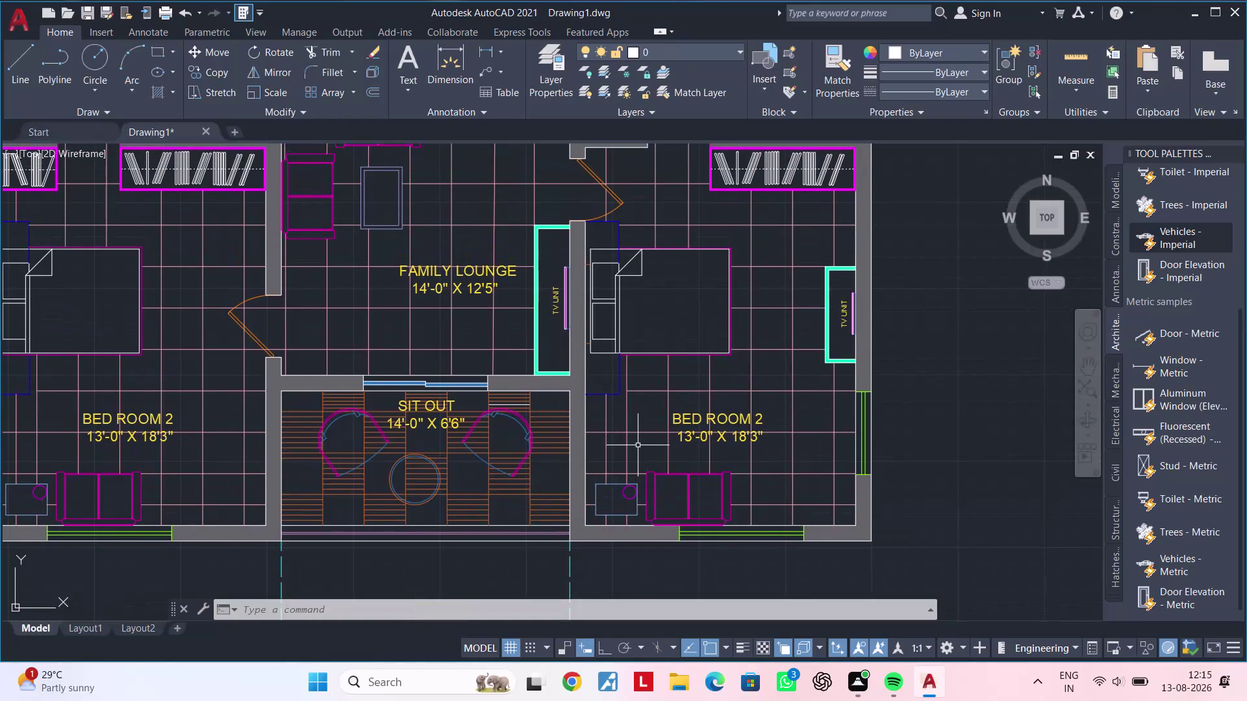
Start the Extend (EX) command, then cancel it and centre the whole floor plan.
scroll(up, 3)
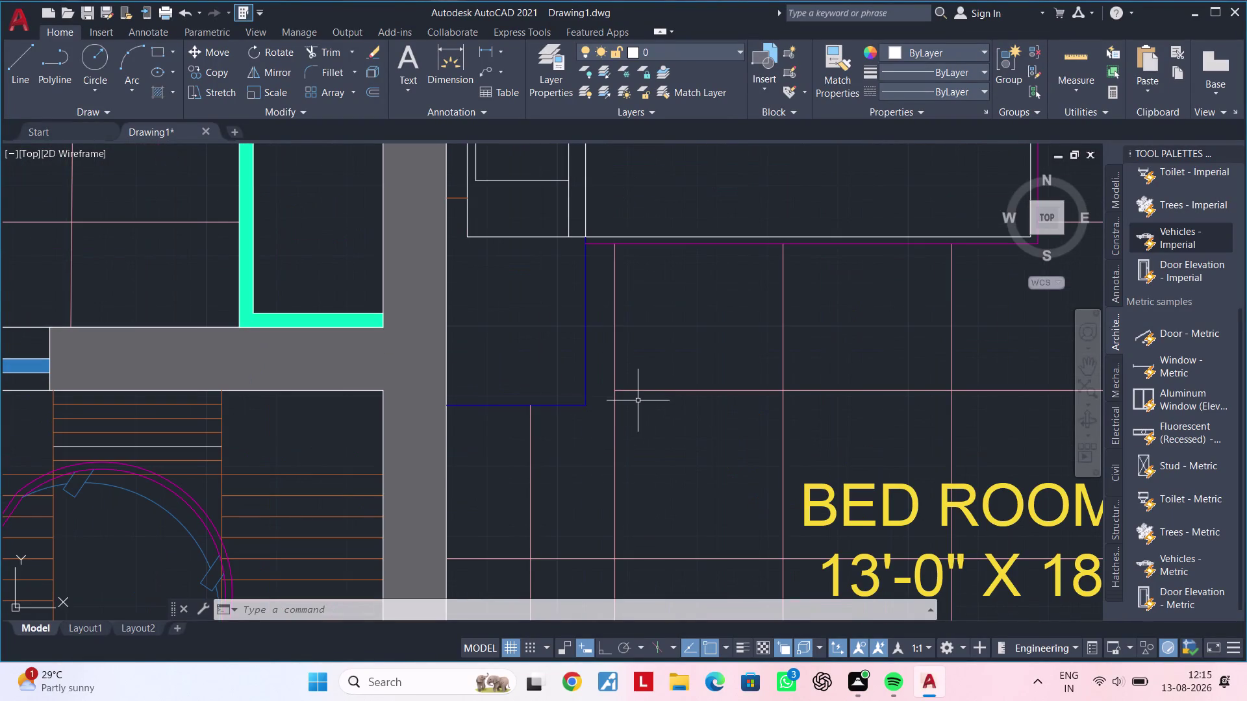
text(EX)
key(space)
click(641, 390)
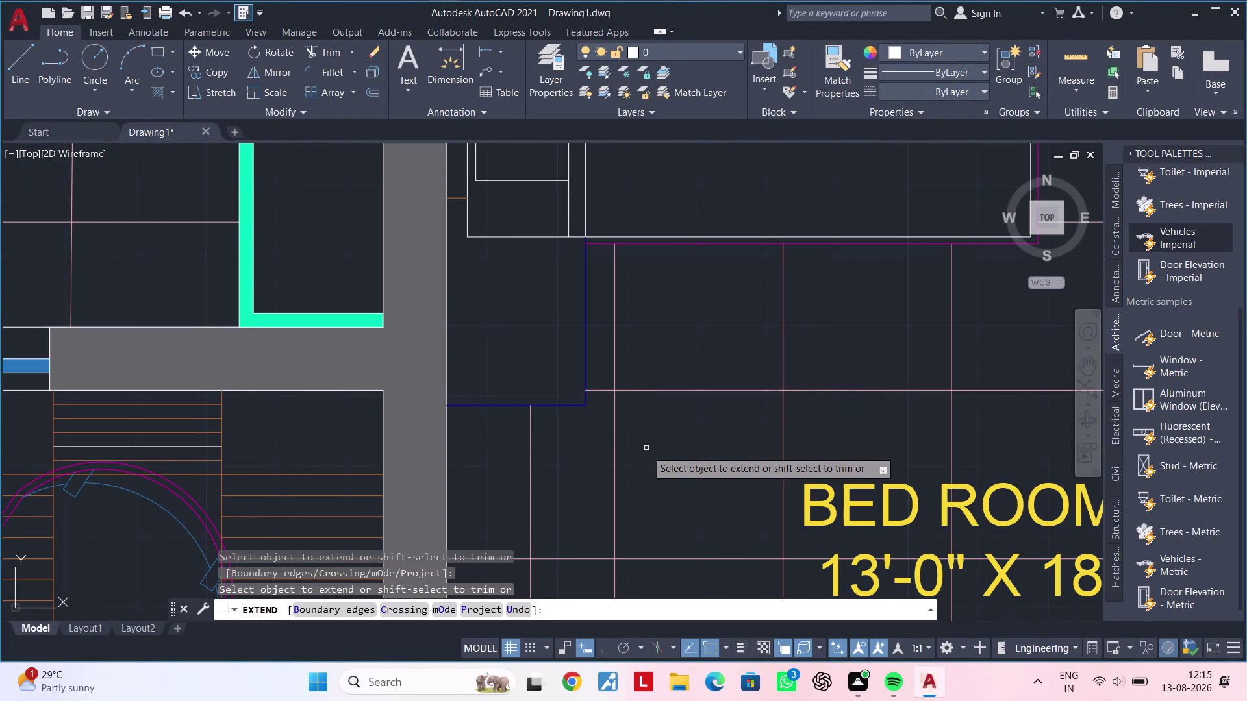
scroll(down, 3)
middle_drag(653, 453, 602, 450)
scroll(down, 3)
key(Escape)
key(Escape)
scroll(down, 3)
middle_drag(607, 446, 563, 440)
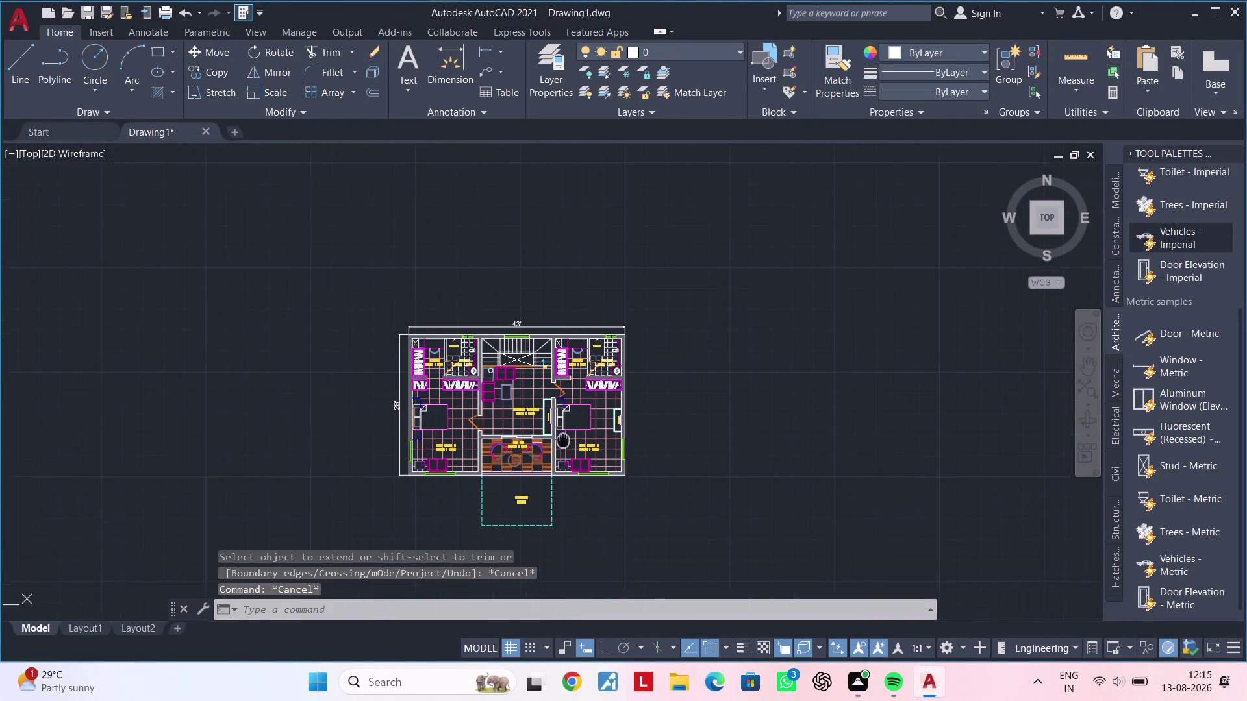
middle_drag(564, 440, 557, 435)
key(Escape)
Select the whole plan and run OVERKILL, deleting its four overlapping segments.
drag(314, 262, 333, 288)
click(741, 528)
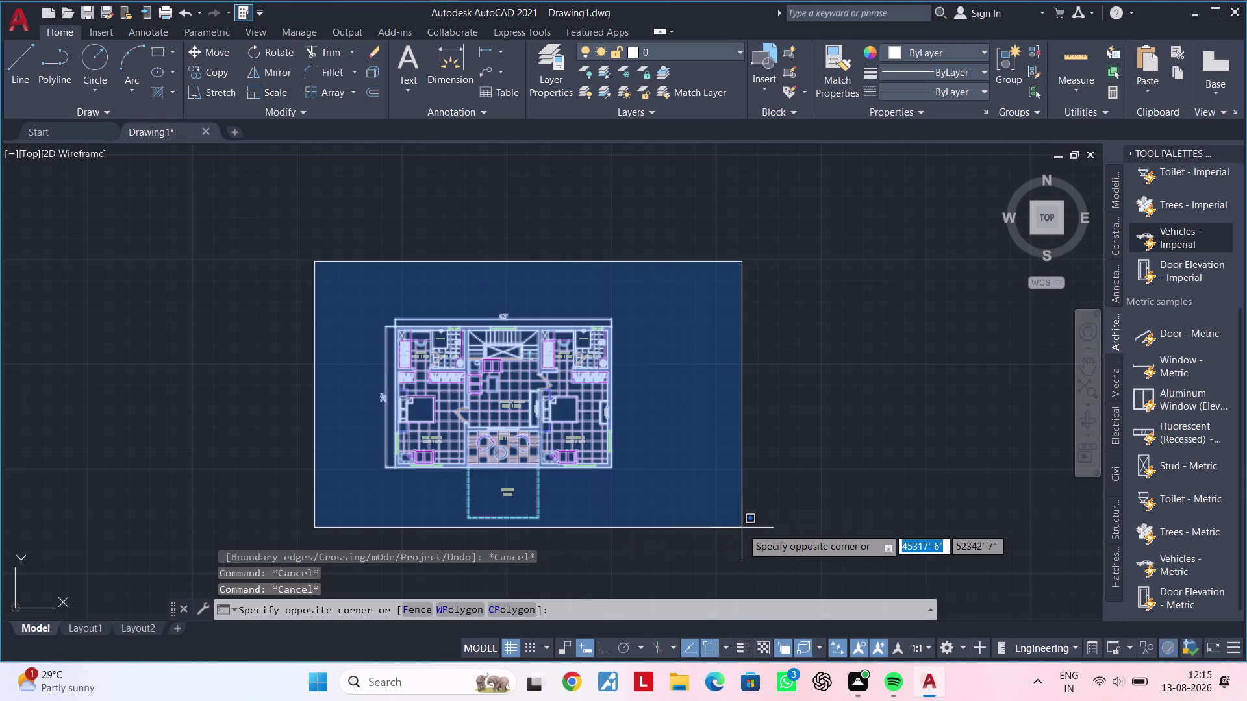
key(o)
text(V)
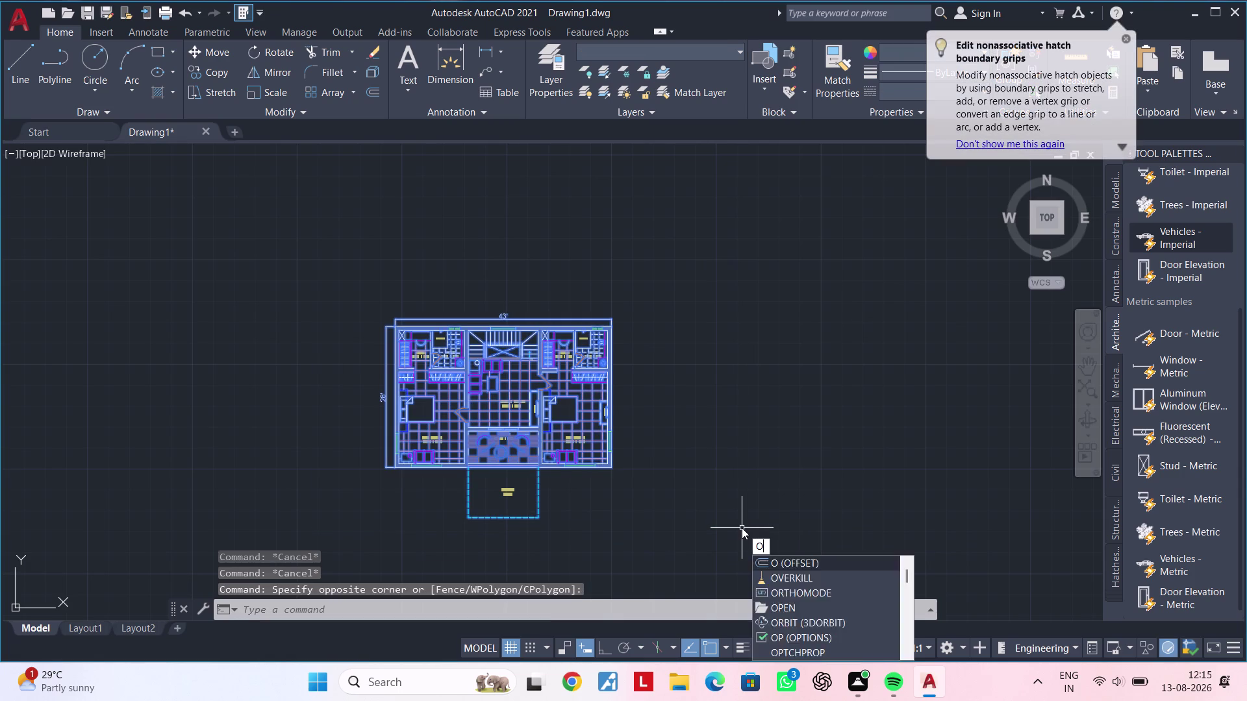
text(ERKILL)
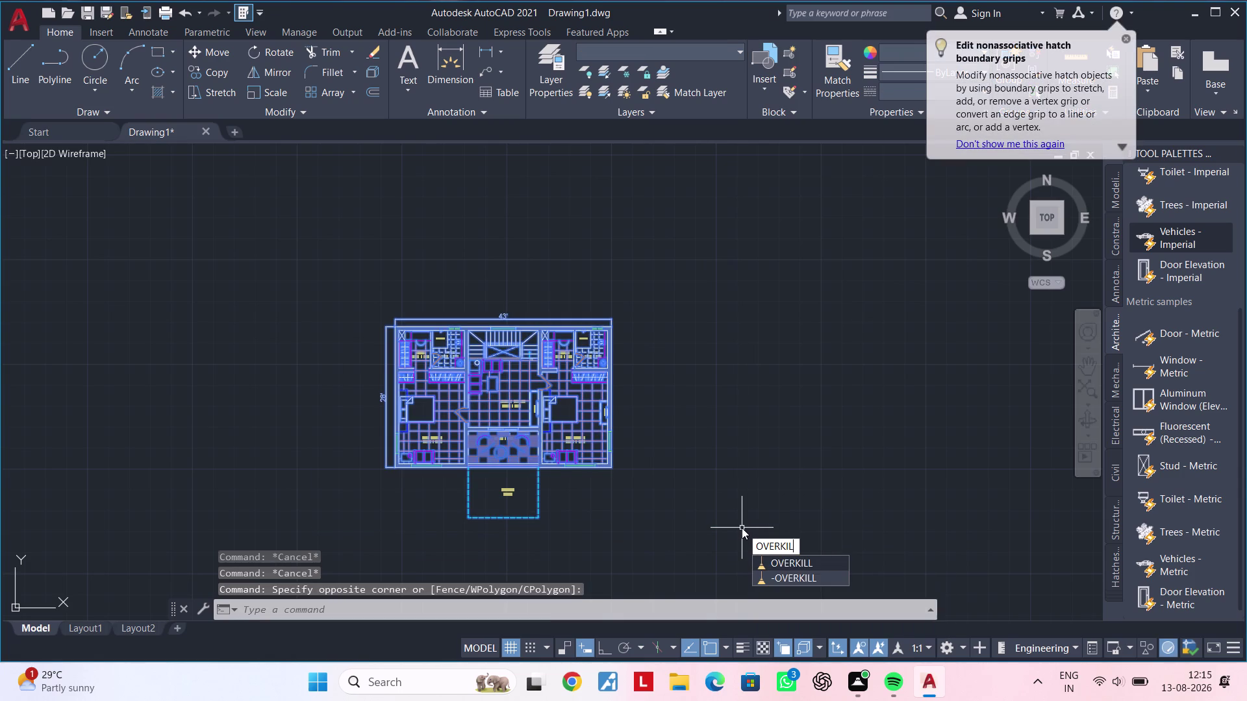
text(S)
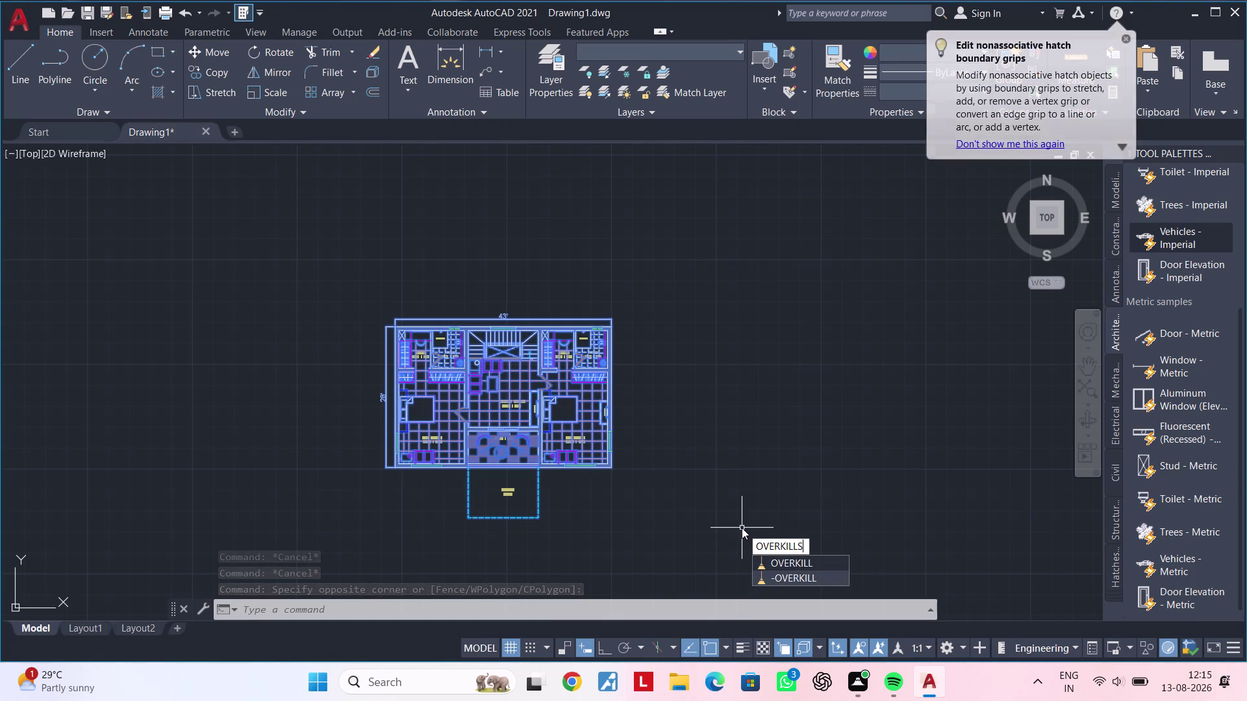
key(Return)
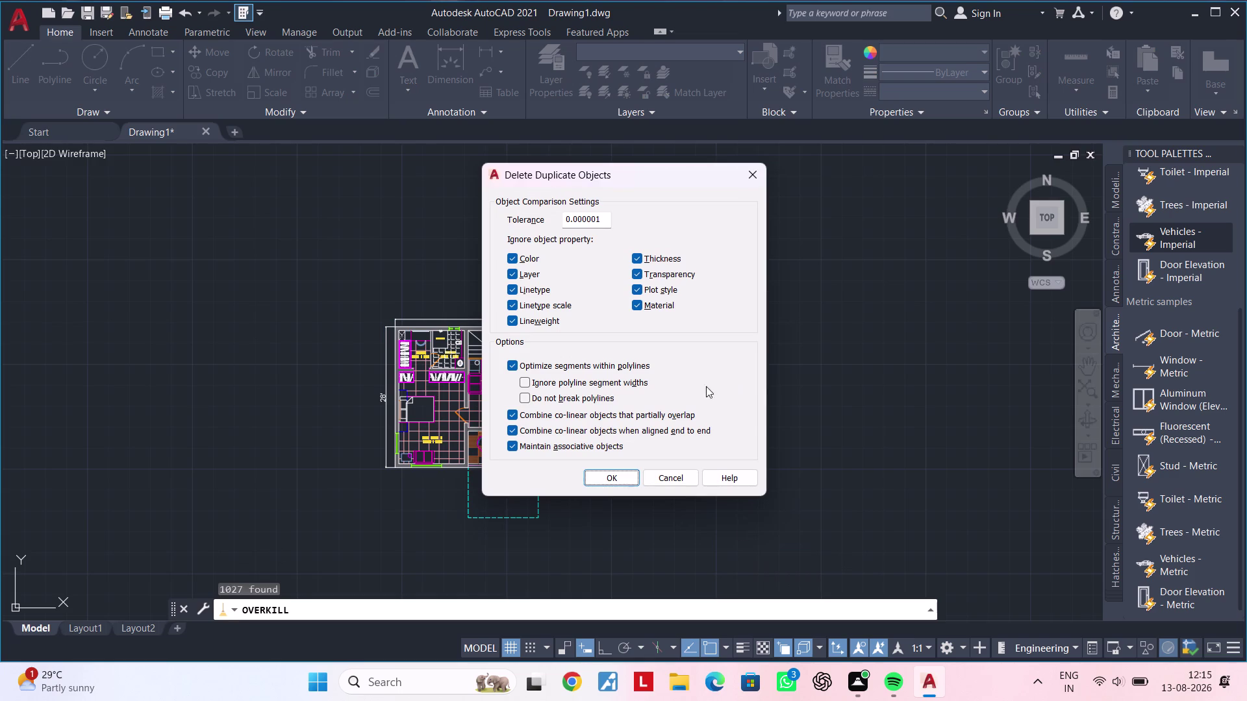
scroll(down, 3)
click(625, 480)
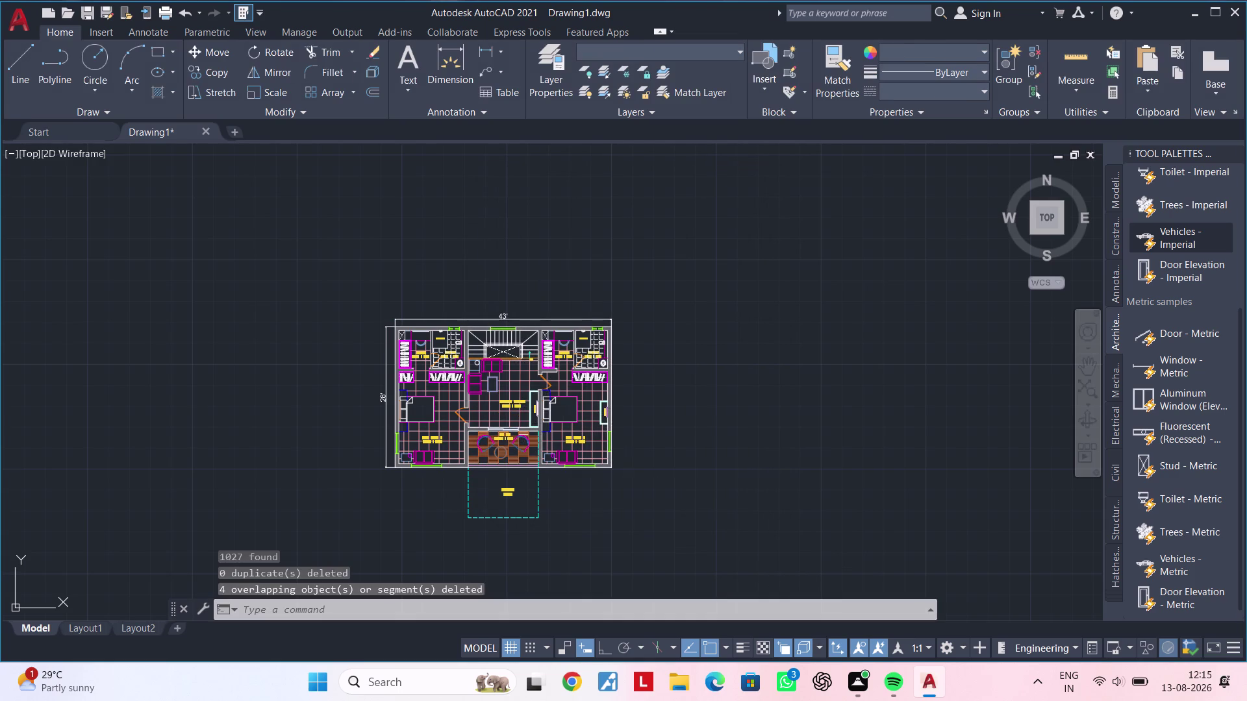
Pan and zoom to inspect the upper rooms, bedrooms and sit-out of the cleaned plan.
scroll(up, 3)
scroll(up, 3)
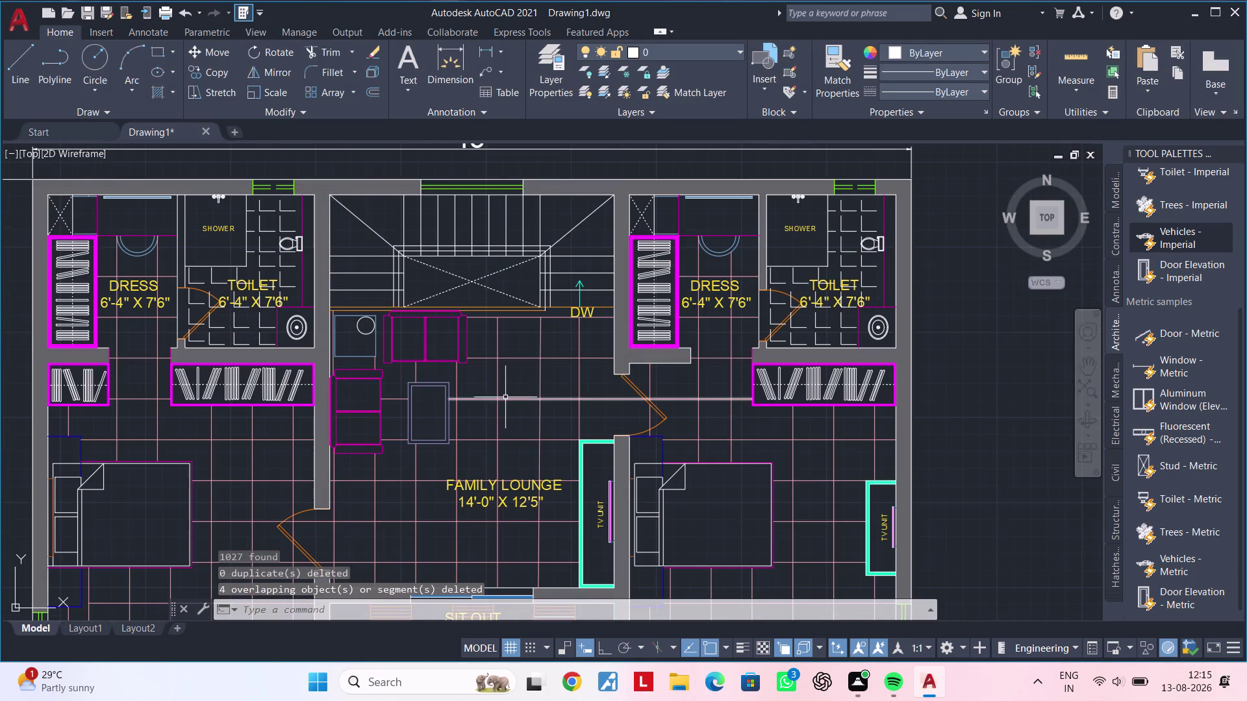
scroll(down, 3)
middle_drag(528, 435, 529, 369)
scroll(up, 3)
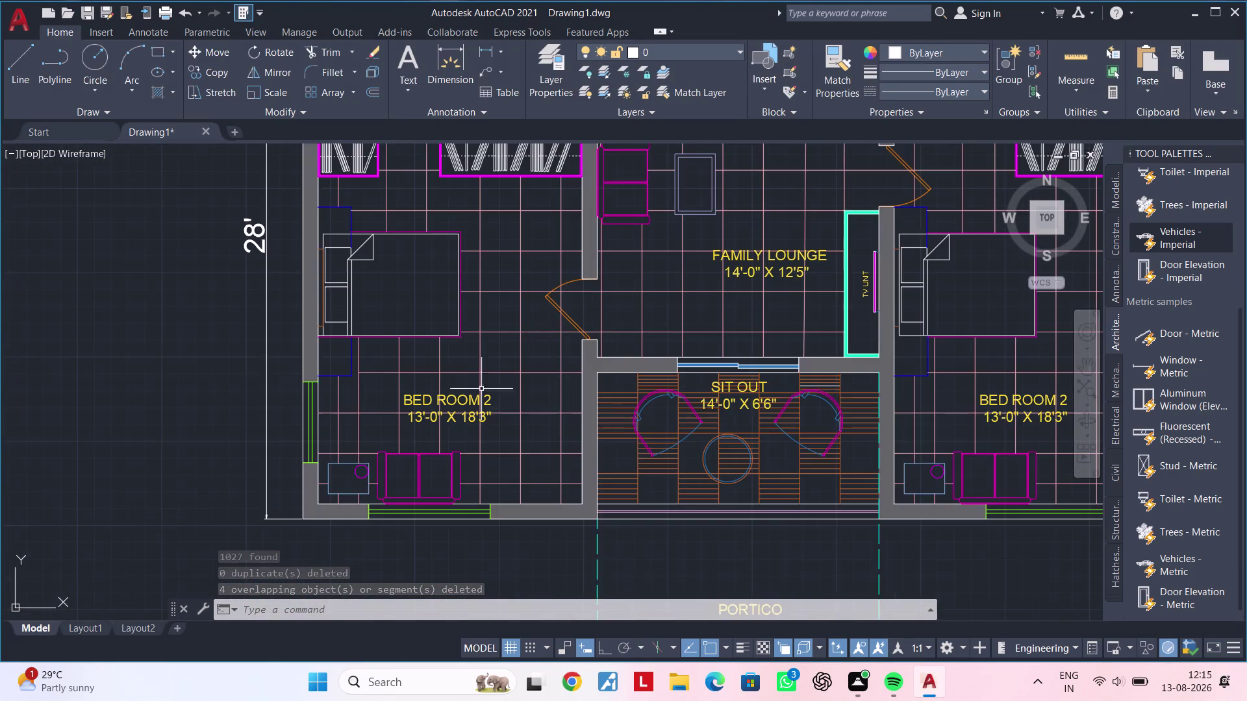
middle_drag(646, 421, 387, 378)
scroll(down, 3)
middle_drag(463, 452, 509, 534)
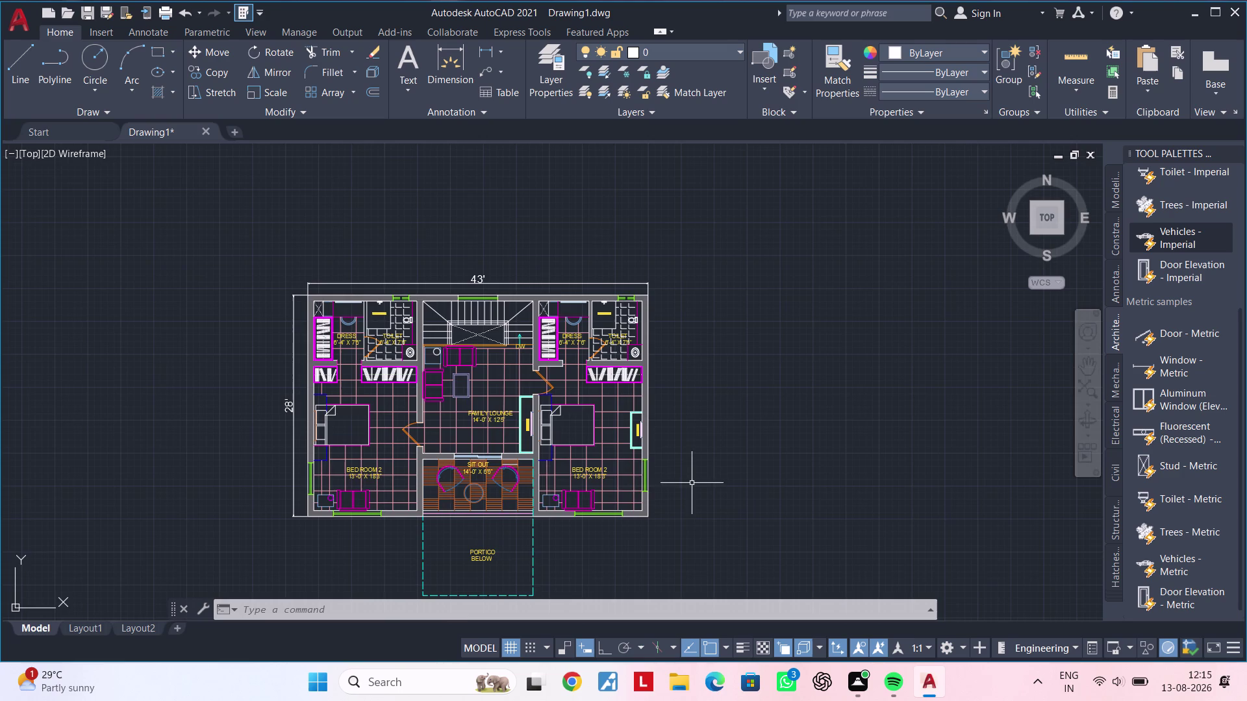
scroll(up, 3)
middle_drag(537, 469, 663, 460)
scroll(down, 3)
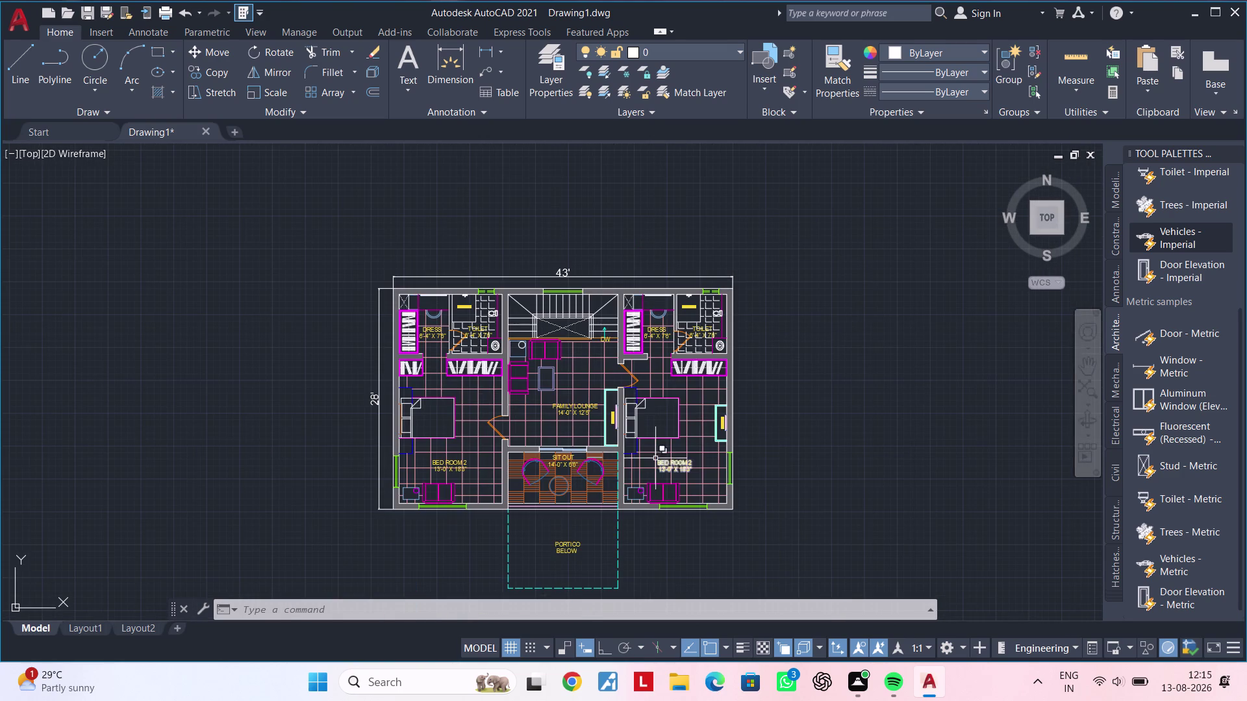
scroll(up, 3)
middle_drag(655, 458, 630, 493)
scroll(down, 3)
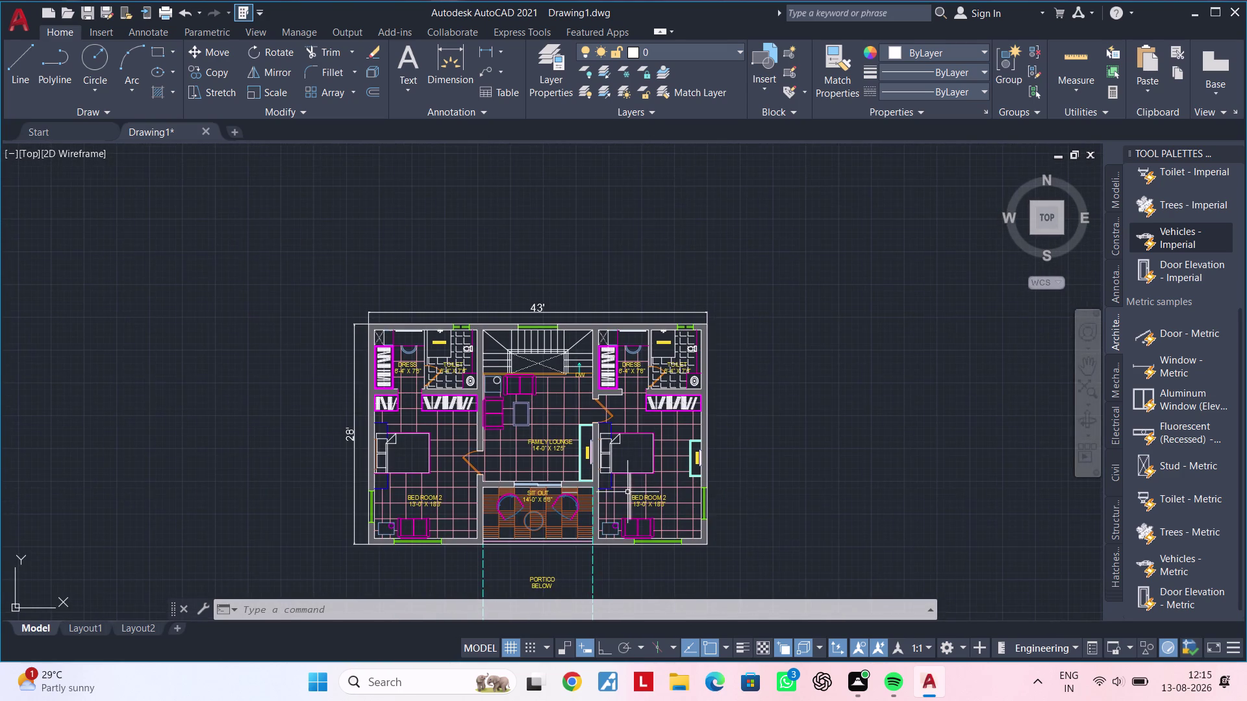
scroll(up, 3)
middle_drag(613, 481, 625, 398)
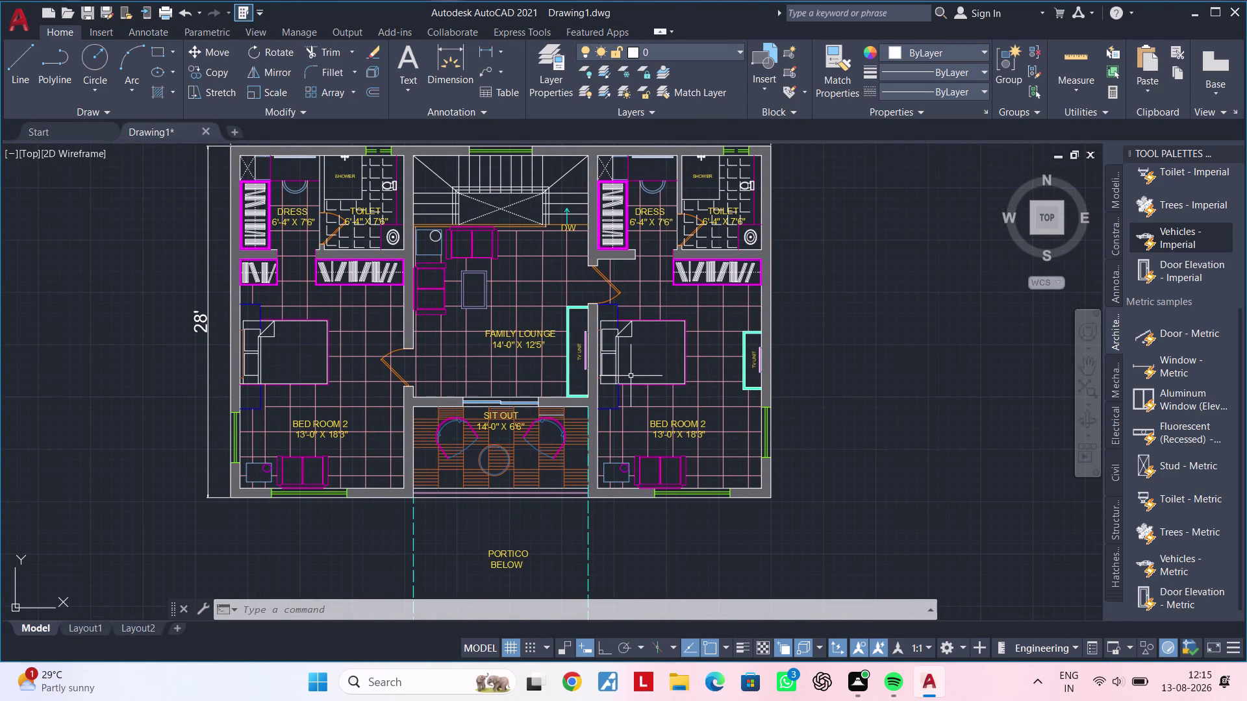
middle_drag(631, 429, 622, 390)
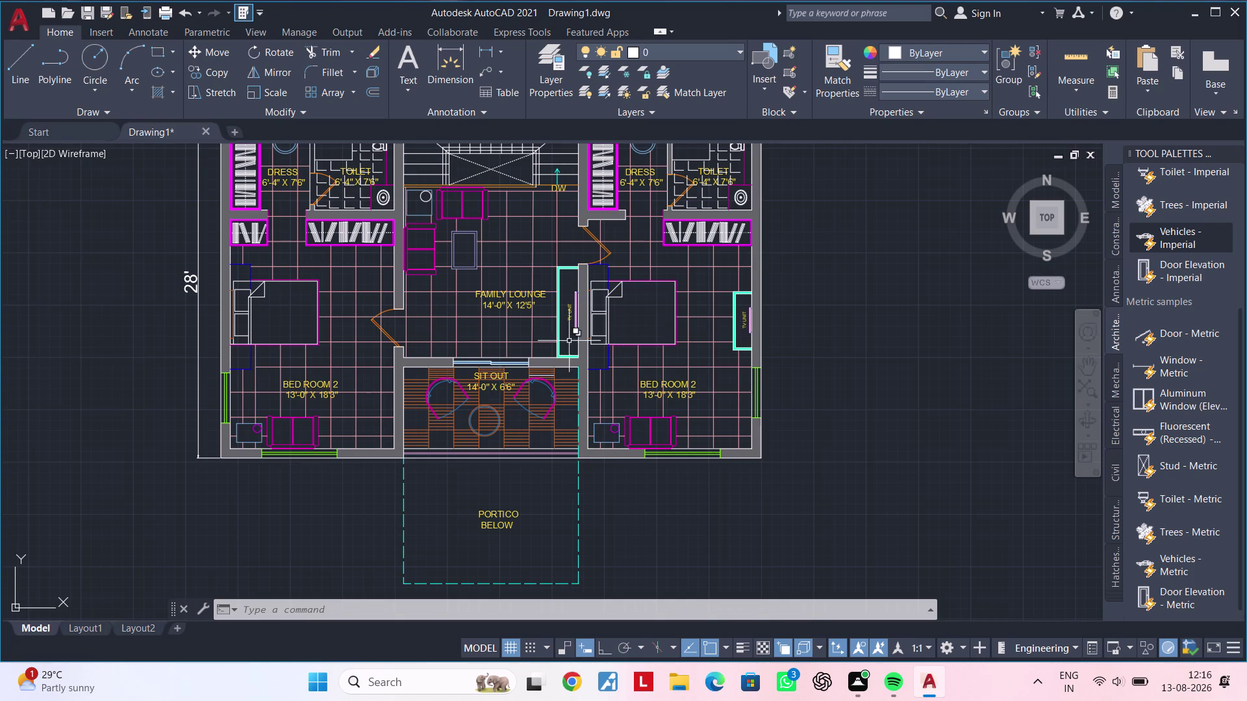
Look over the family lounge, then fit the whole floor plan in view.
scroll(down, 3)
middle_drag(496, 376, 426, 416)
scroll(up, 3)
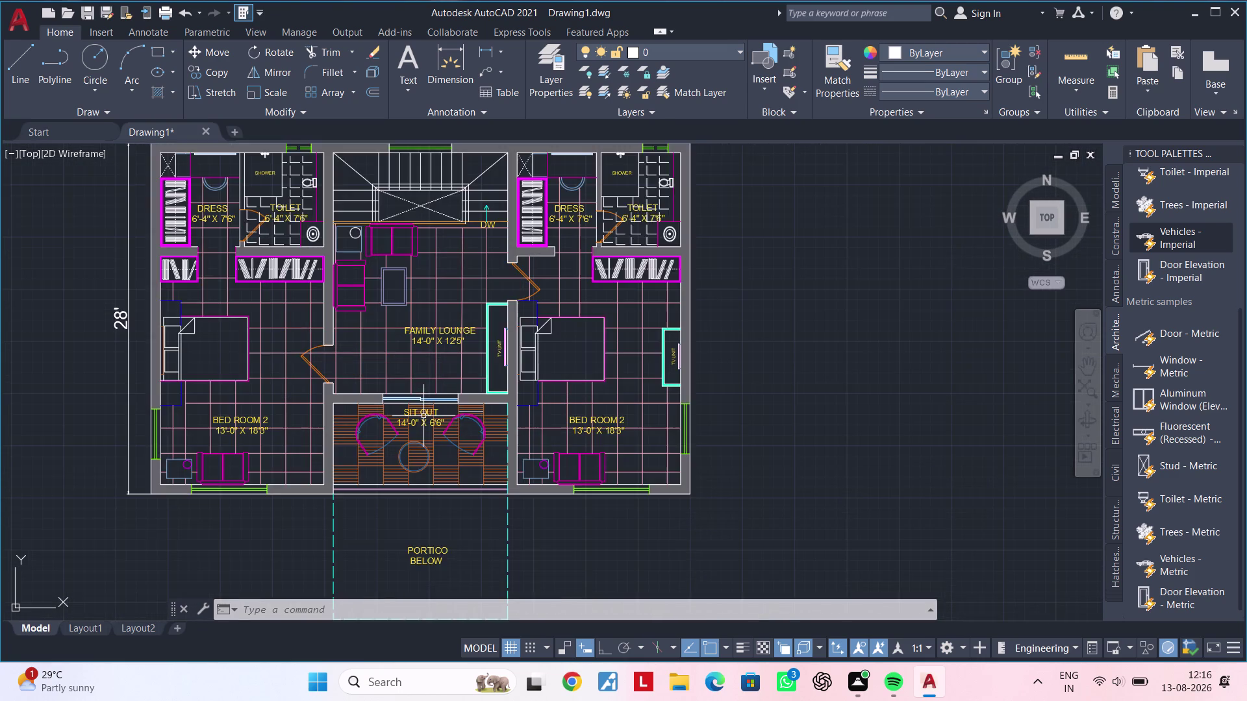
scroll(down, 3)
middle_click(423, 417)
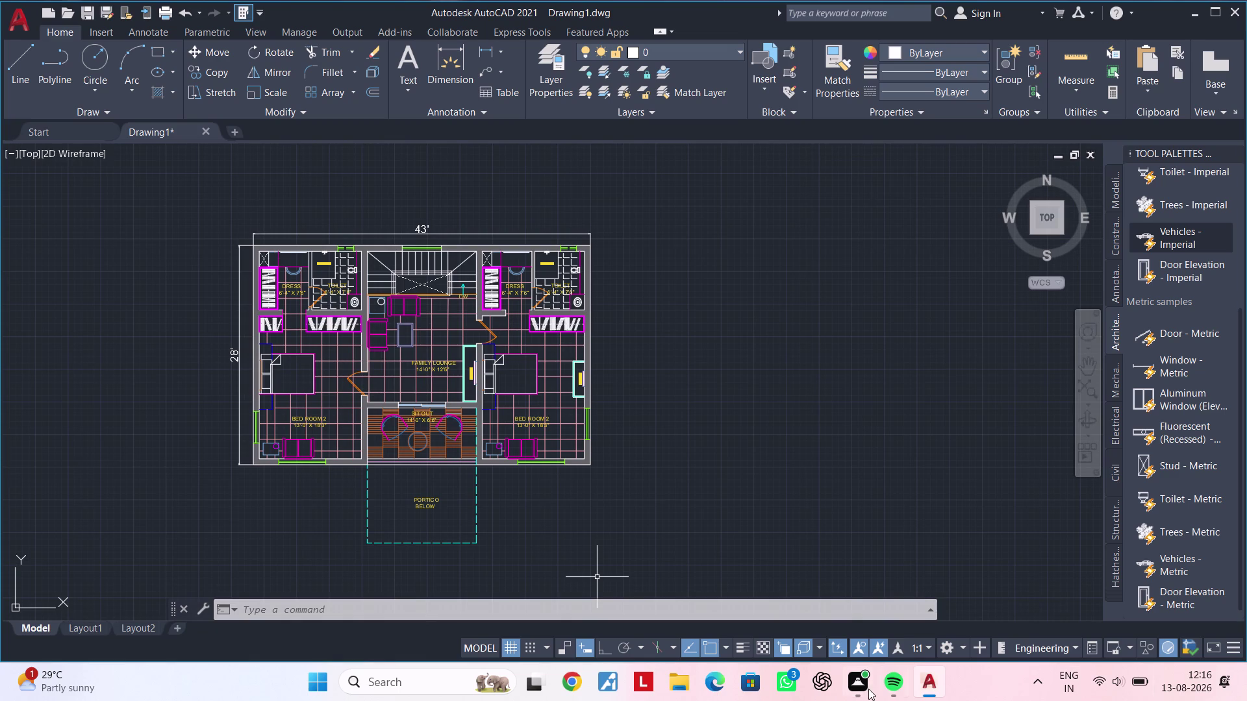
Quick-save the cleaned floor plan to Drawing1.dwg with Ctrl+S.
key(ctrl+s)
key(ctrl+s)
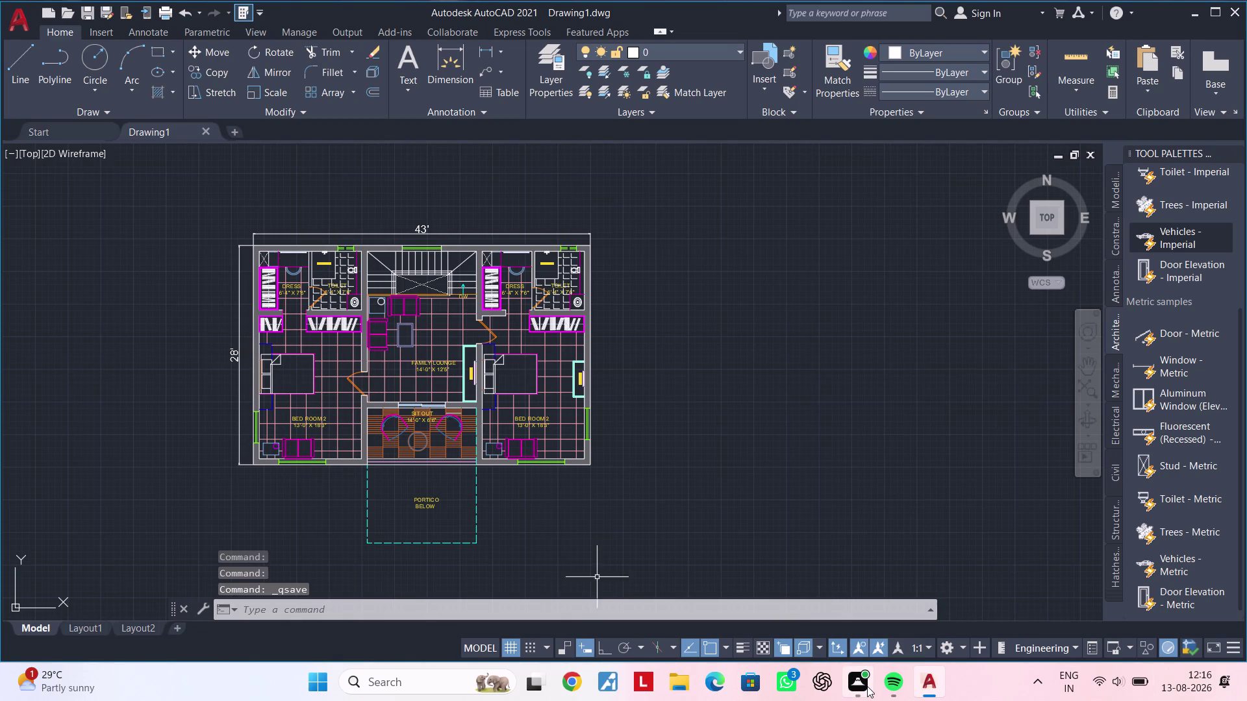
key(ctrl+s)
key(ctrl+s)
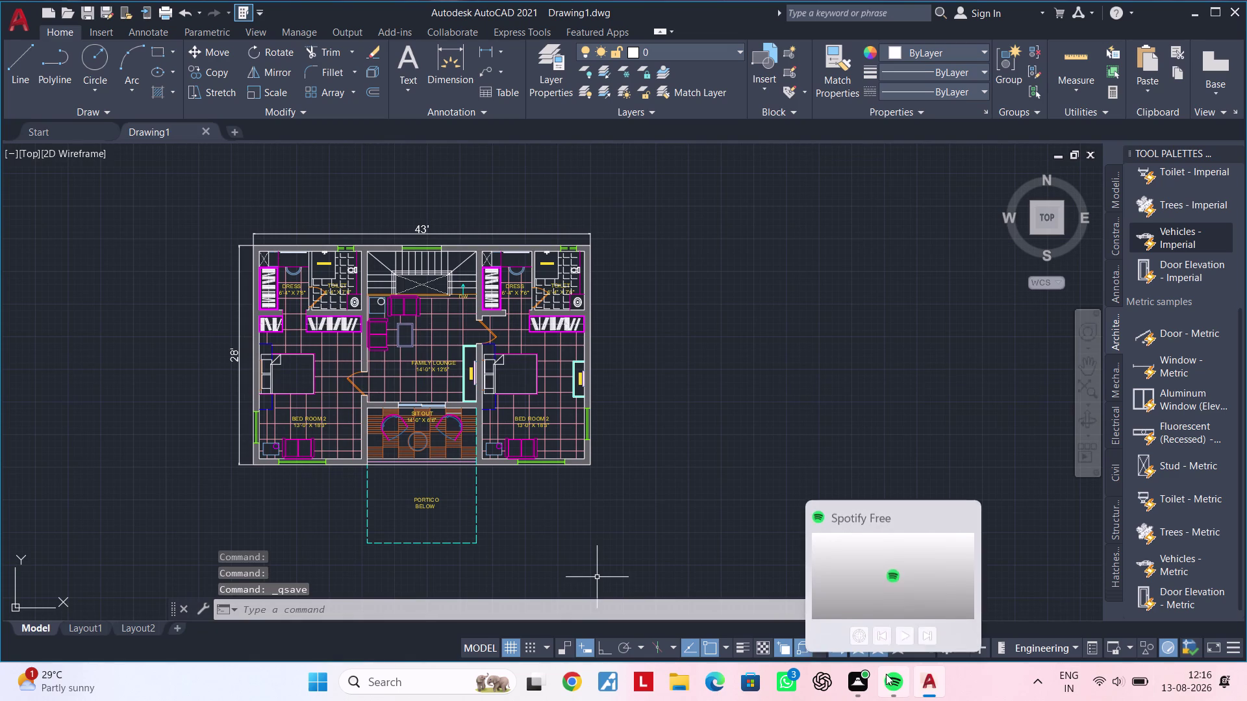